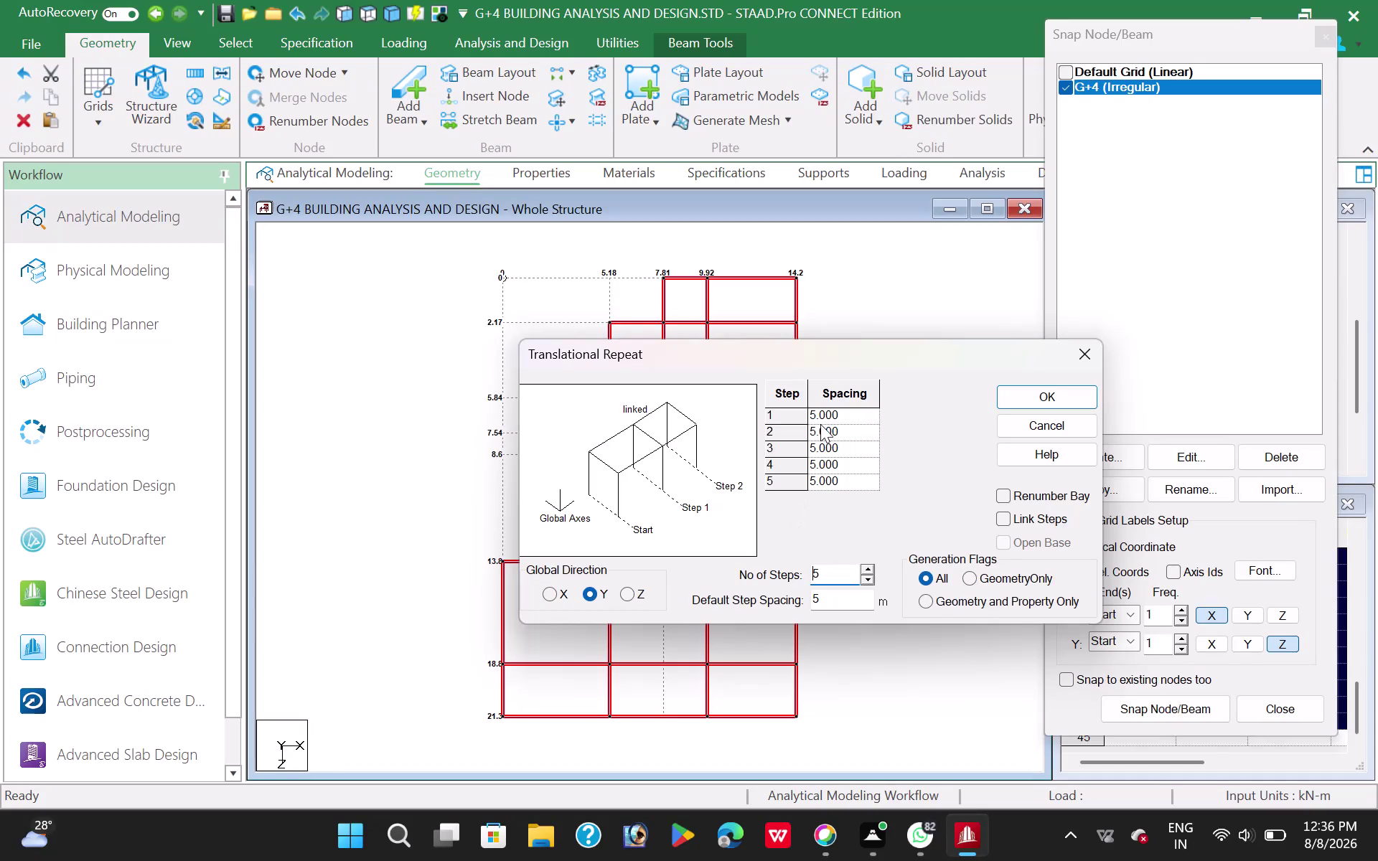
Repeat the beam grid 5 steps in Y at 3.5 spacing, with Link Steps ticked.
drag(825, 596, 793, 612)
text(3.2)
click(1006, 520)
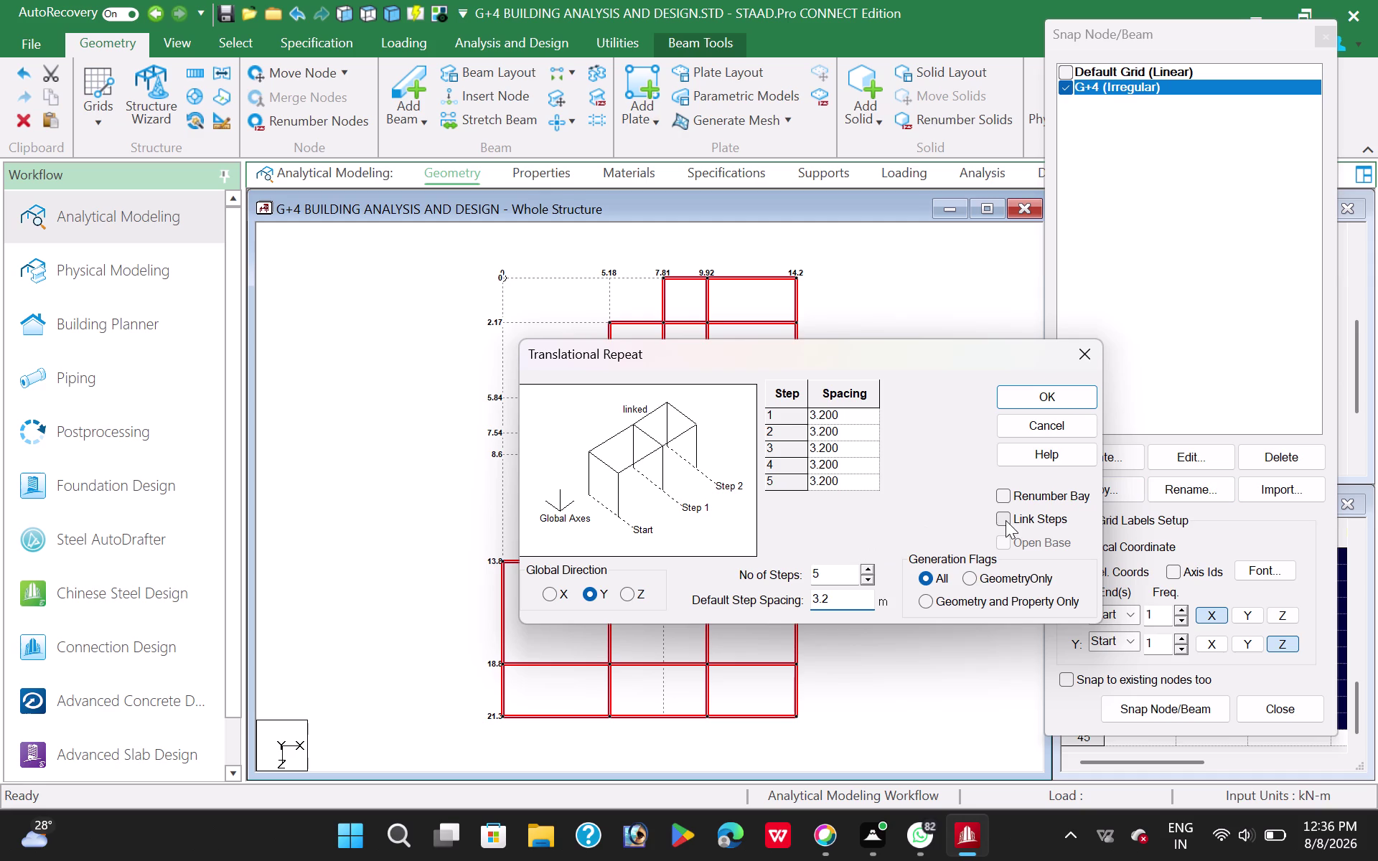
click(833, 600)
key(BackSpace)
key(5)
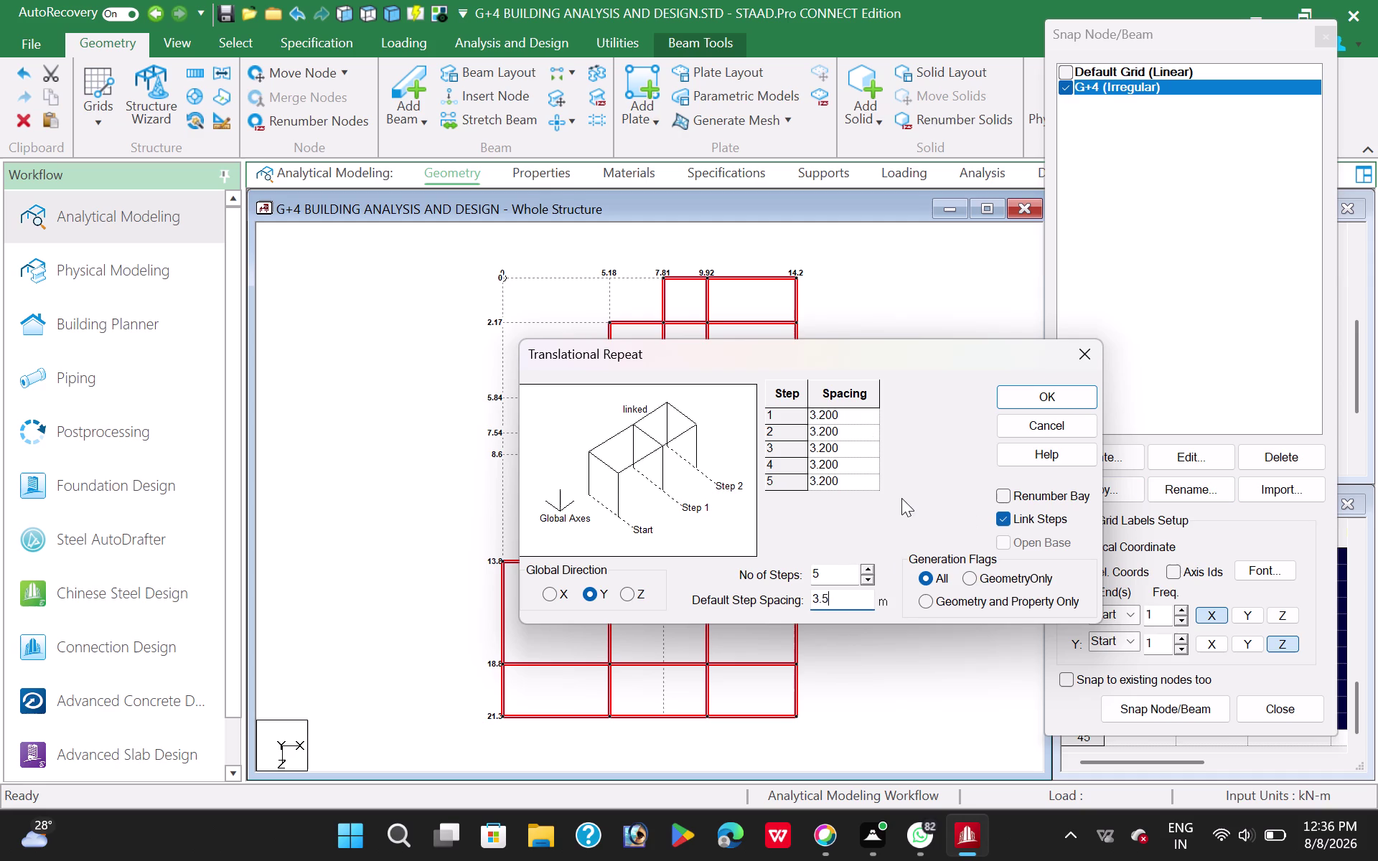
click(1026, 399)
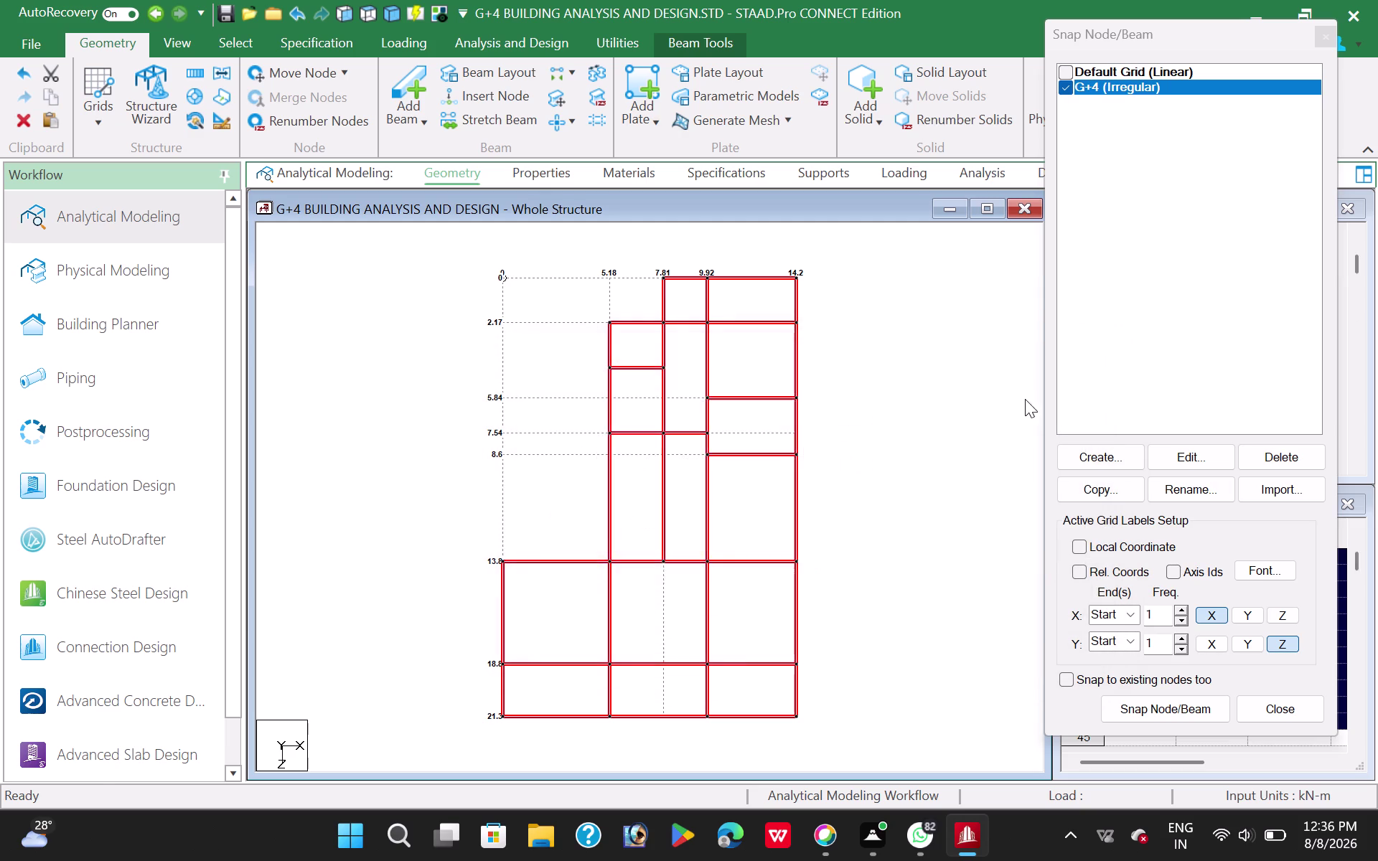
Switch to the isometric view to see the multi-storey 3D frame.
click(178, 42)
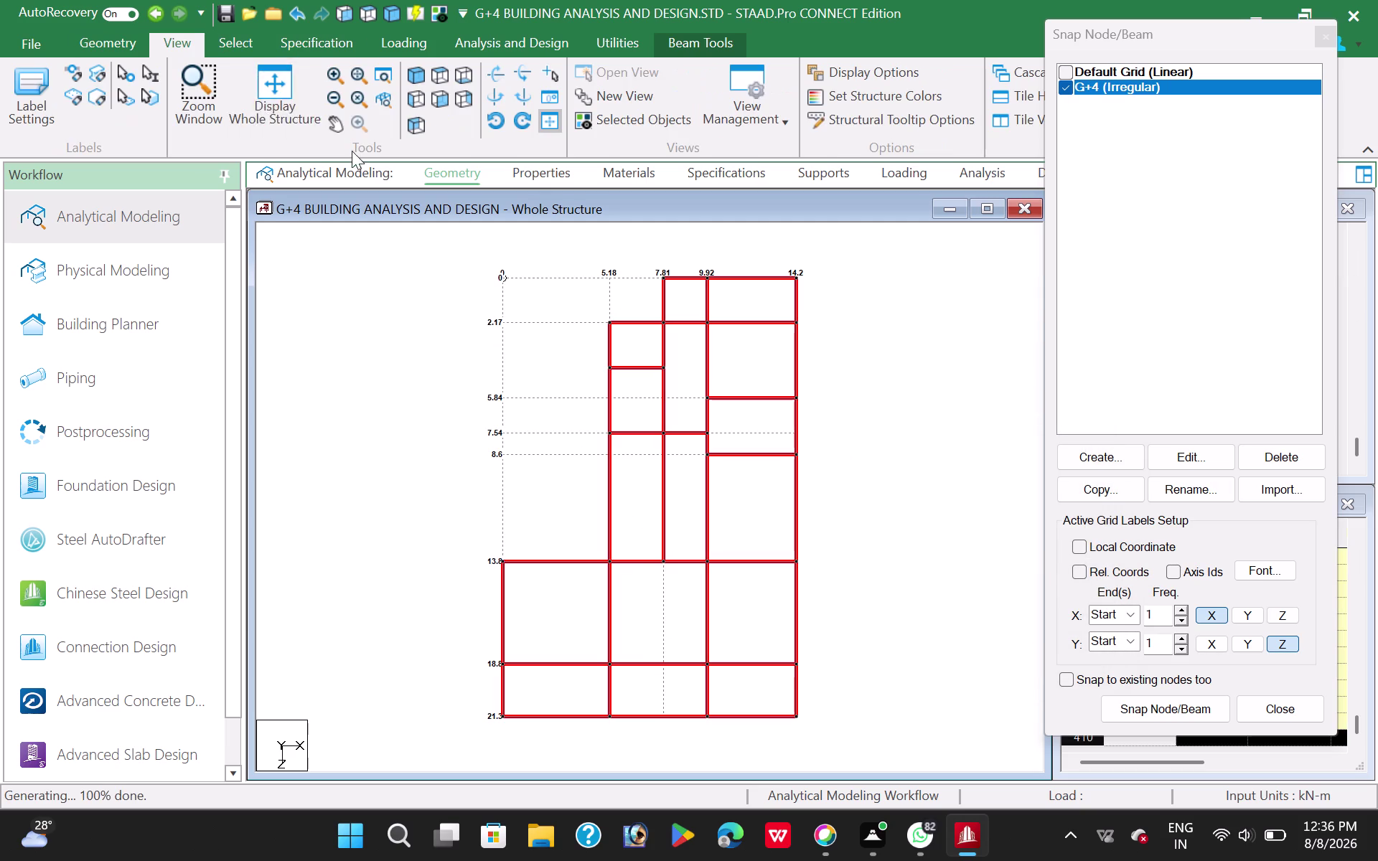
click(281, 89)
click(377, 332)
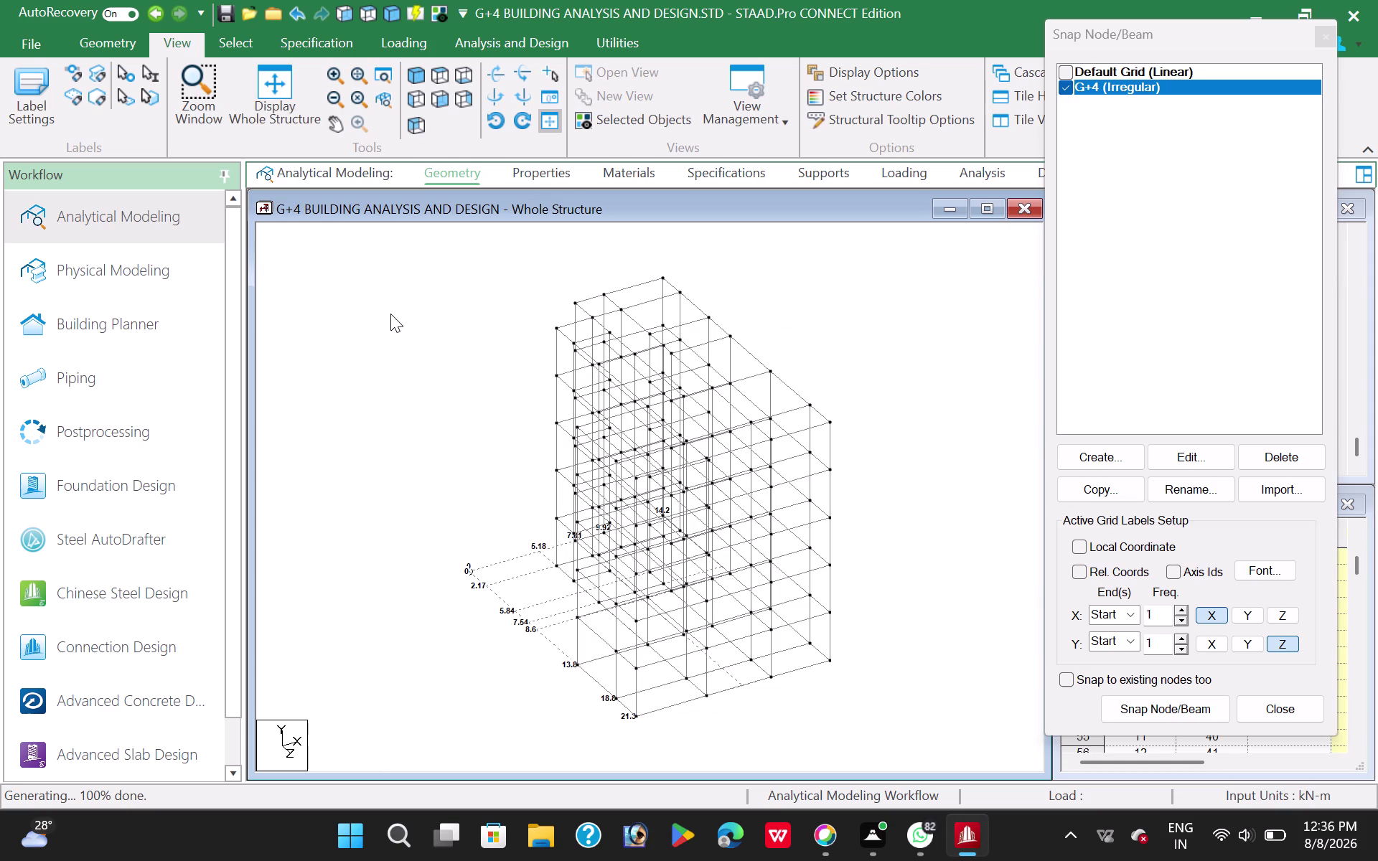